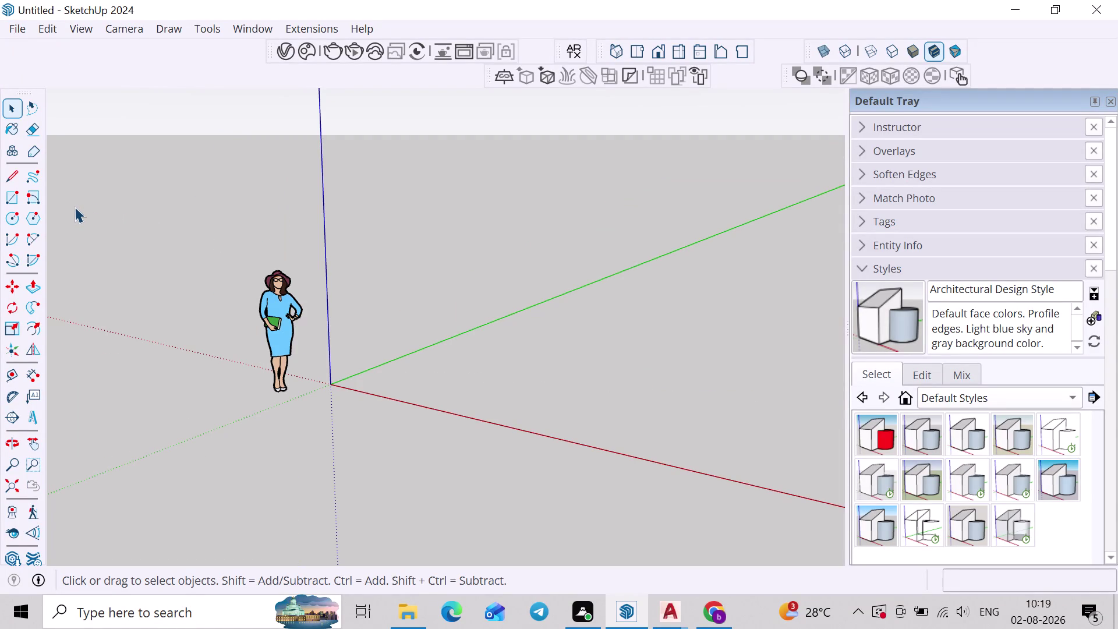
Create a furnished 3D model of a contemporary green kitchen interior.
Open the File > Import browser, showing the Downloads folder.
click(4, 32)
click(7, 29)
click(79, 270)
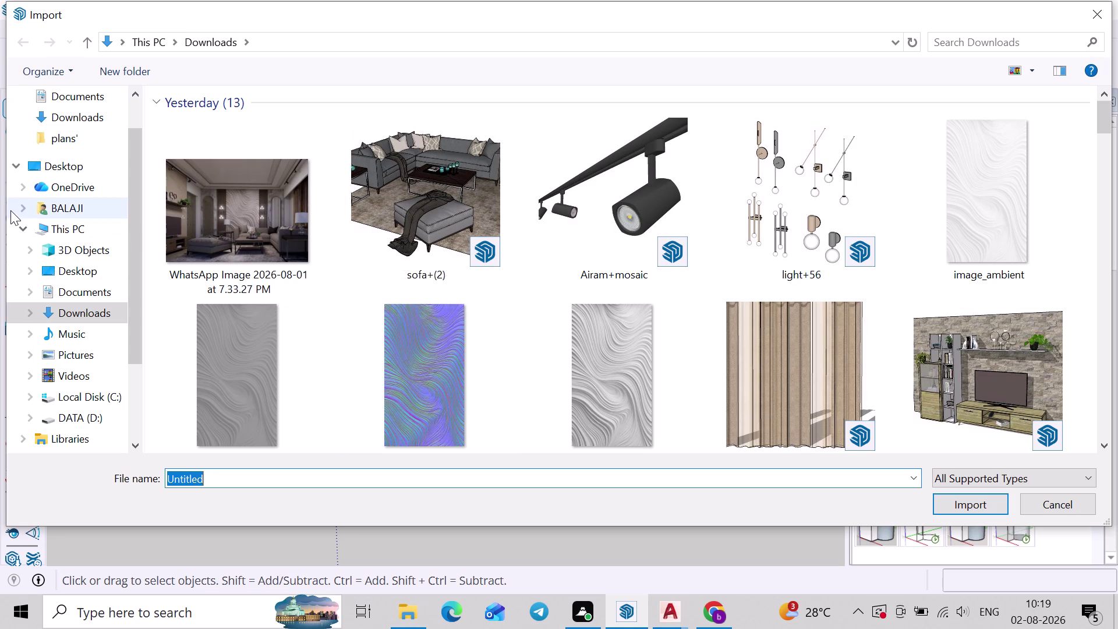
Import 'kitchen mm(for students)' from Quick access recent files (312 lines, 26 circles, 18 polylines).
click(83, 166)
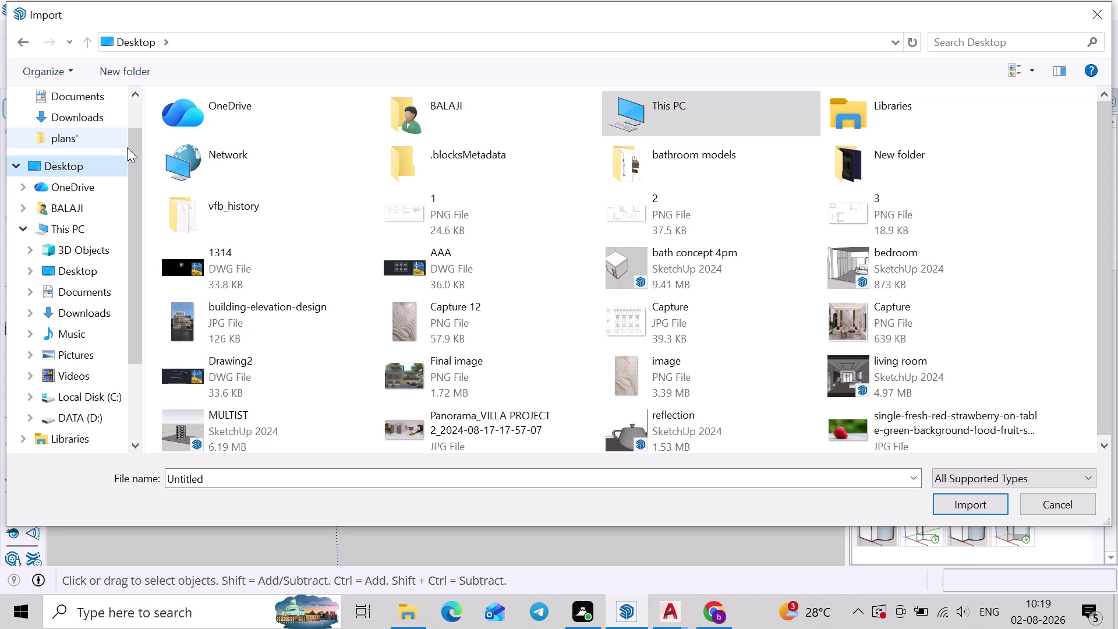
scroll(up, 3)
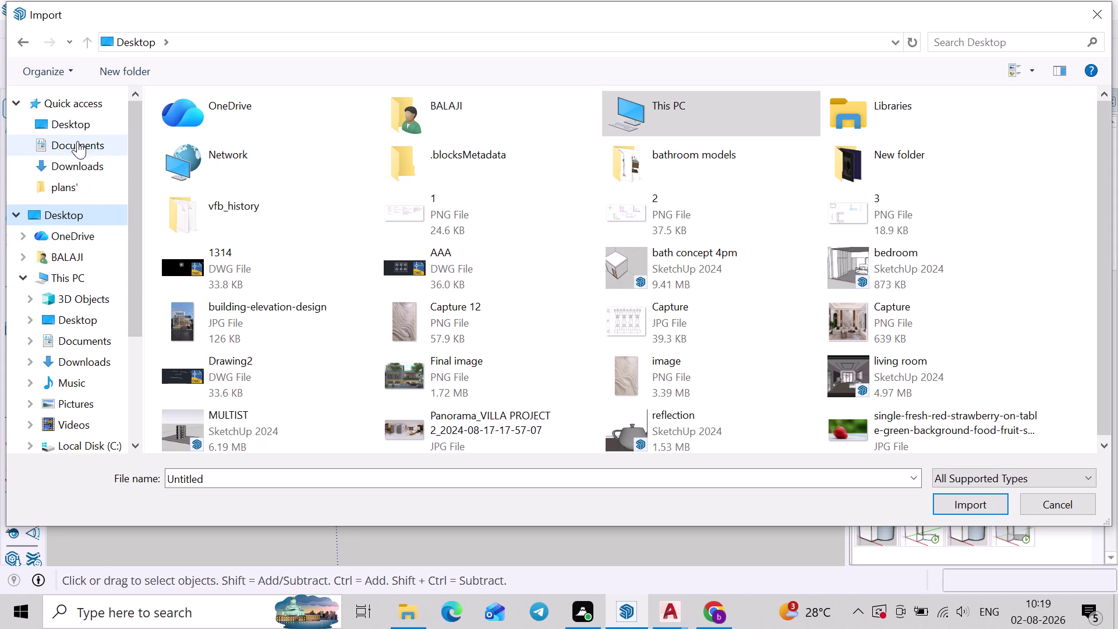
click(96, 114)
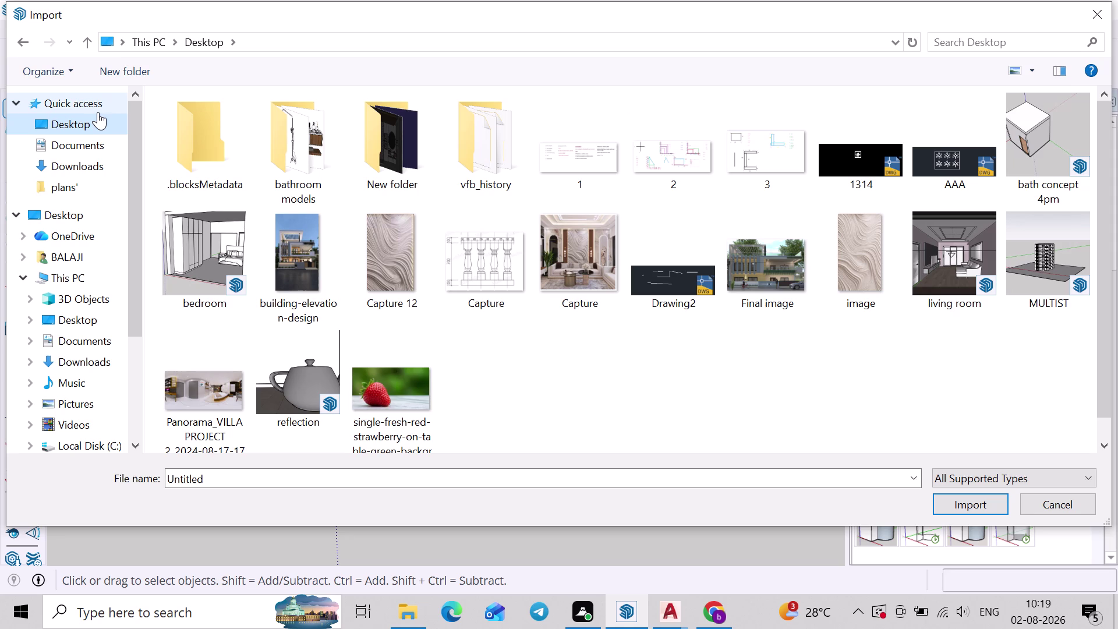
double_click(99, 108)
click(343, 227)
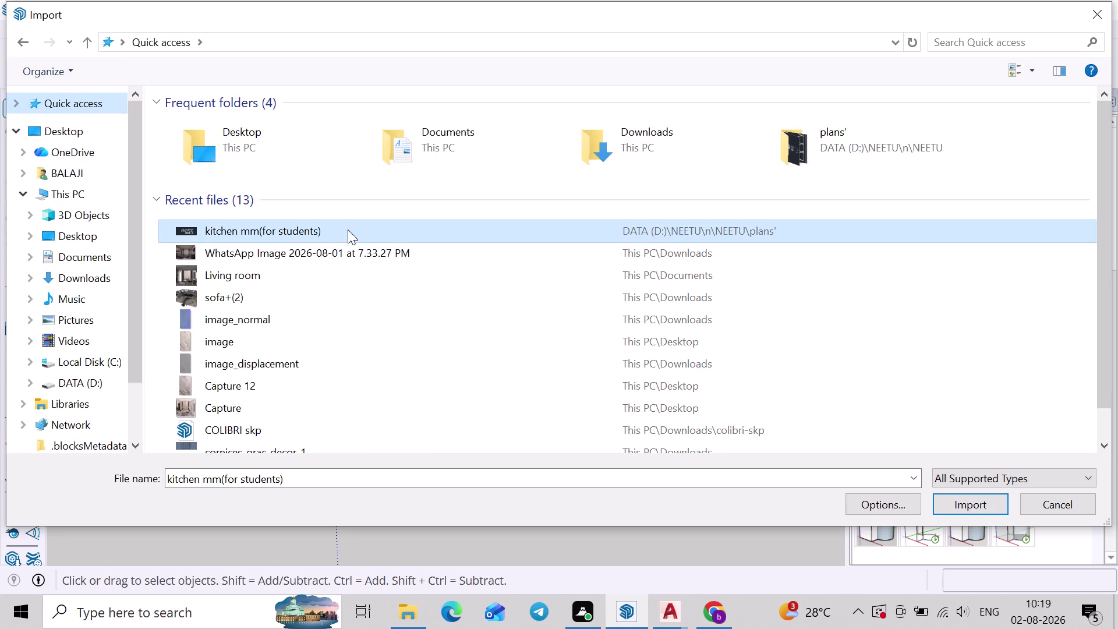
click(962, 493)
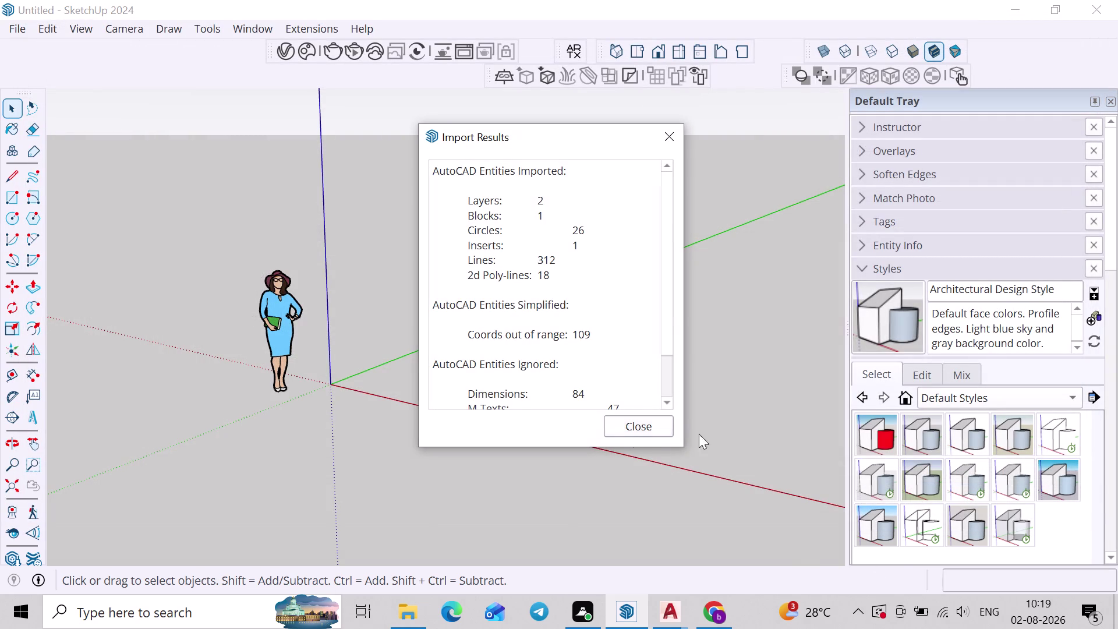
Close the import results and orbit around the imported kitchen plans.
click(642, 428)
scroll(down, 3)
middle_drag(456, 374, 580, 549)
scroll(up, 3)
scroll(down, 3)
middle_drag(121, 266, 69, 259)
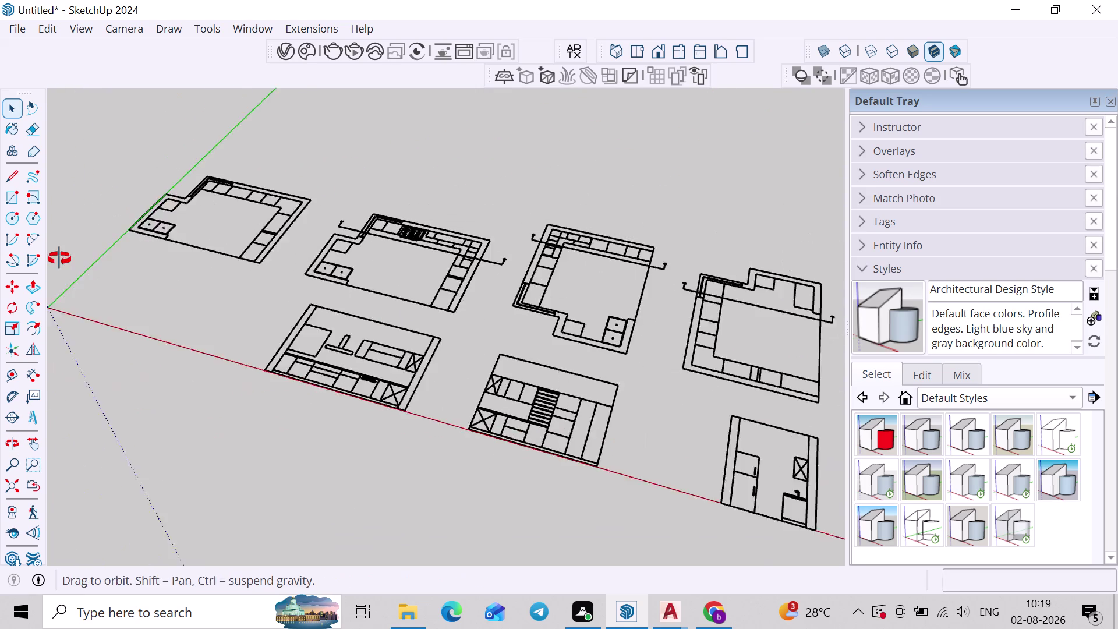
middle_drag(69, 259, 2, 252)
scroll(up, 3)
scroll(down, 3)
middle_drag(164, 243, 243, 229)
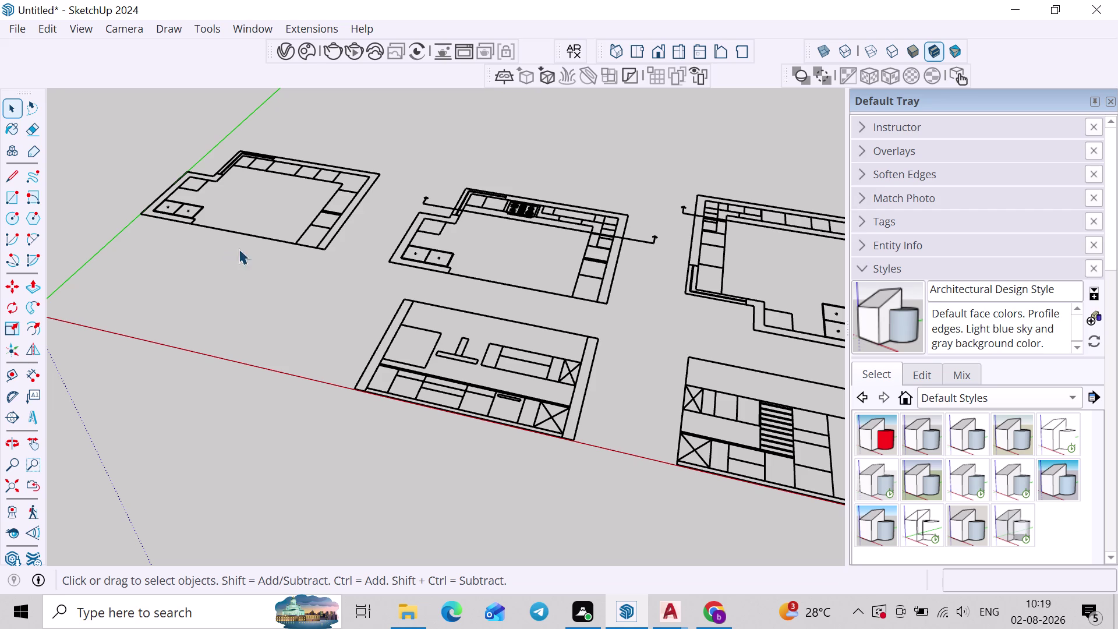
Pan and zoom along the row of kitchen plans, then bring up AutoCAD.
scroll(down, 3)
scroll(up, 3)
middle_drag(326, 296, 485, 294)
scroll(down, 3)
middle_drag(349, 348, 374, 331)
scroll(up, 3)
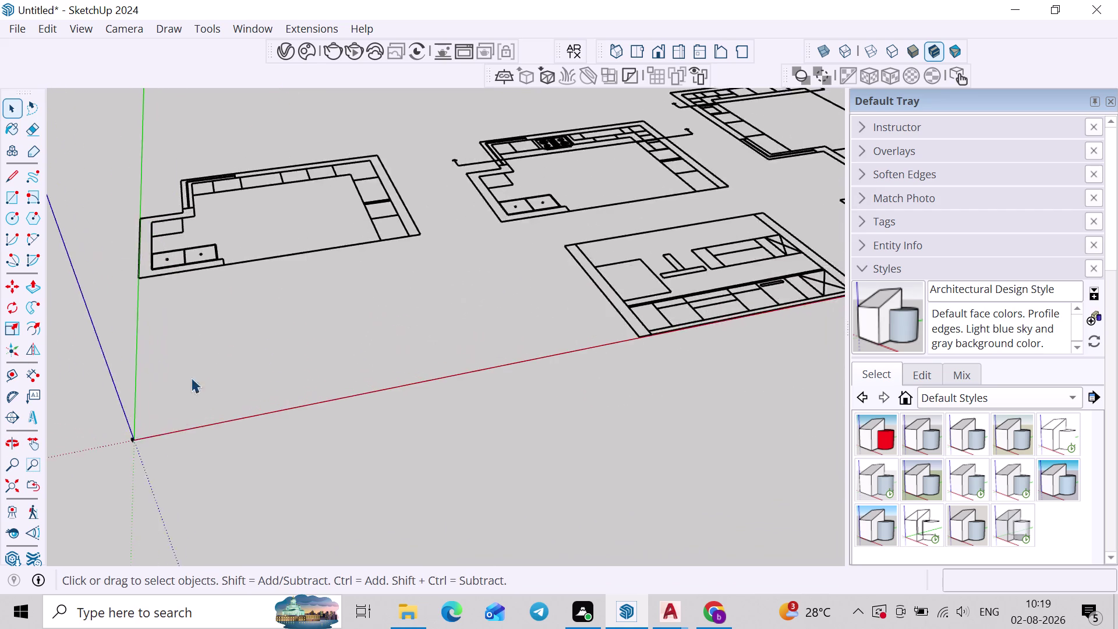
scroll(up, 3)
scroll(down, 3)
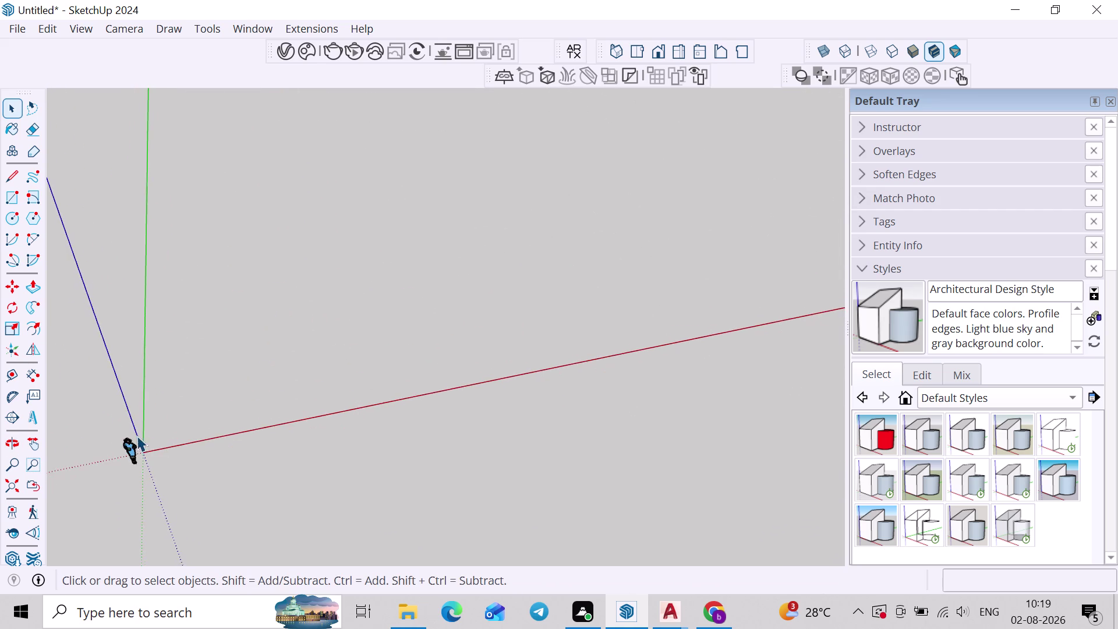
scroll(down, 3)
scroll(up, 3)
scroll(down, 3)
middle_drag(420, 421, 160, 416)
scroll(down, 3)
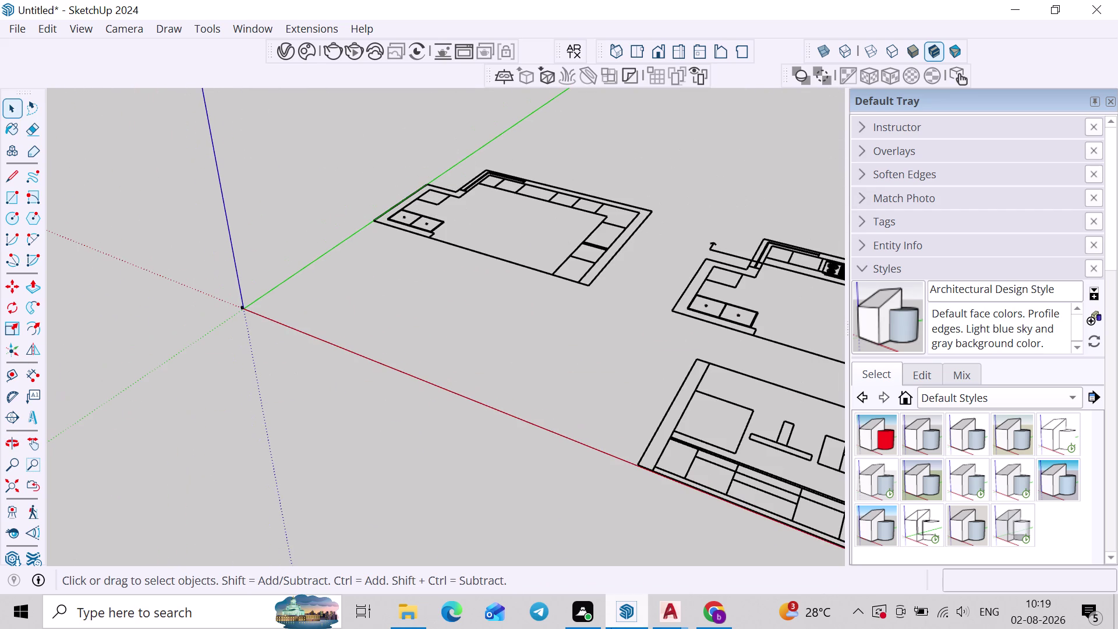
click(663, 612)
Maximize AutoCAD and view the plan in the kitchen mm(for students) drawing tab.
click(577, 544)
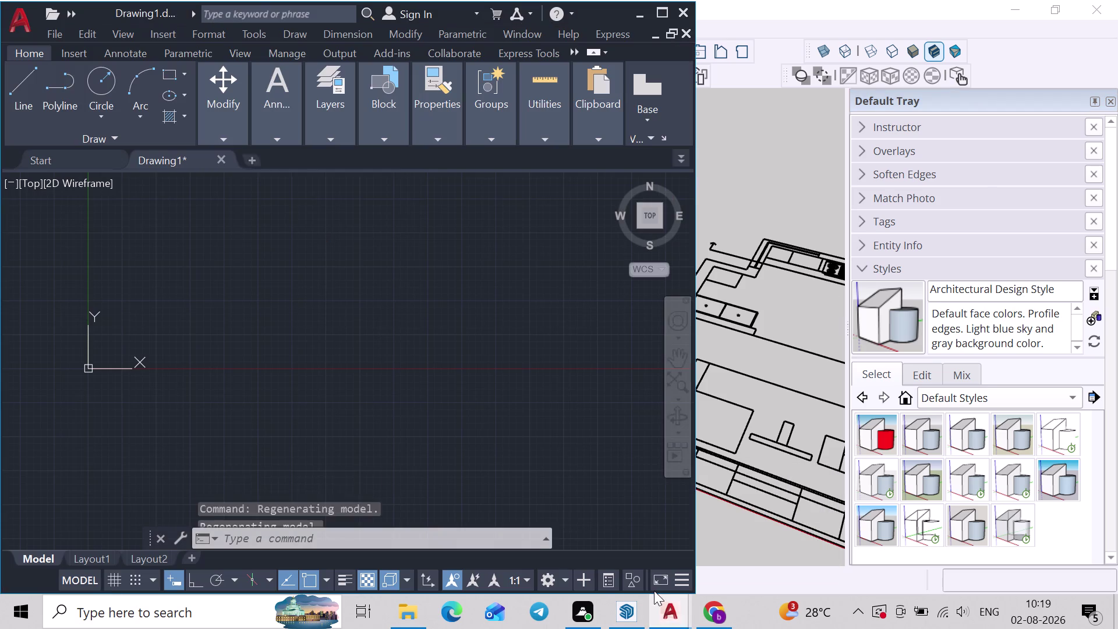
click(661, 15)
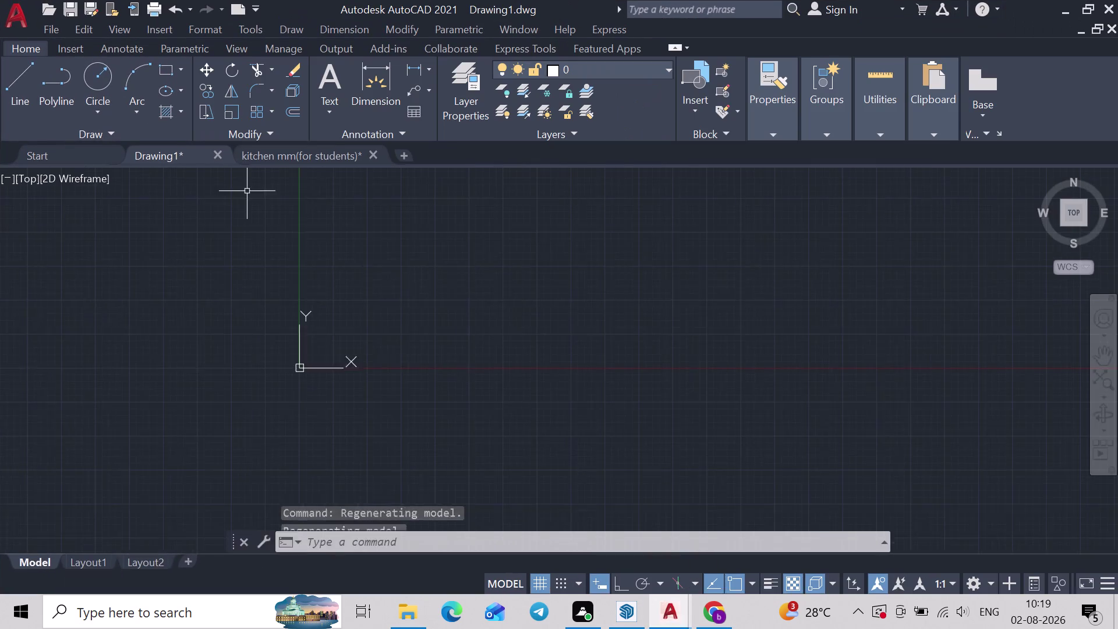
click(335, 150)
scroll(down, 3)
scroll(up, 3)
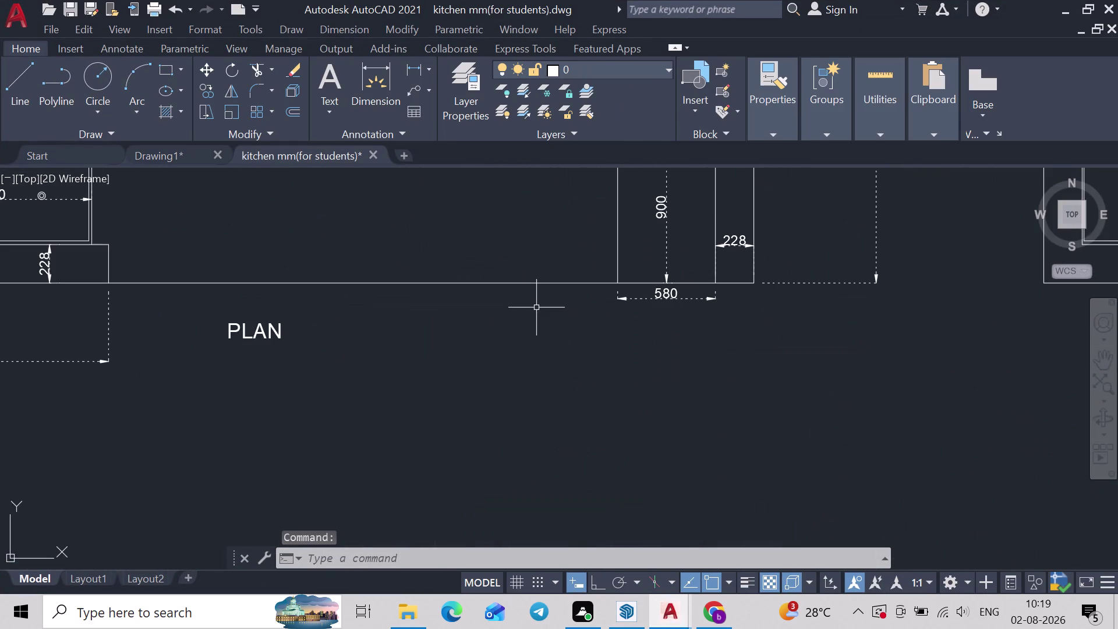
middle_drag(556, 316, 686, 371)
Switch back to SketchUp and orbit the imported kitchen plan.
key(alt+Tab)
key(alt+Tab)
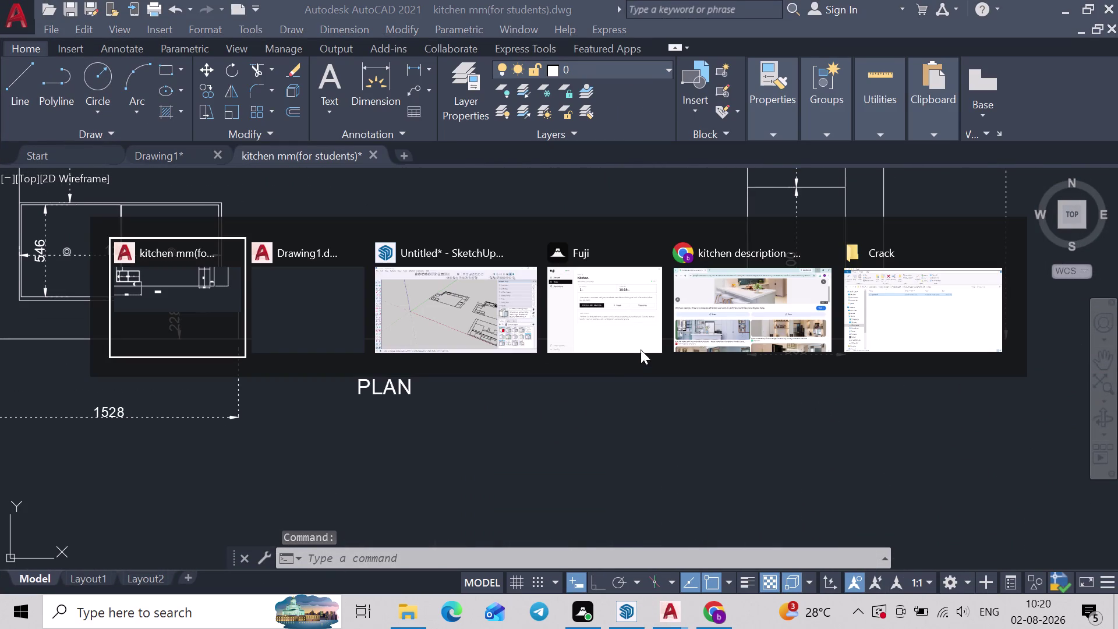
click(472, 312)
middle_drag(430, 349, 540, 272)
Orbit and pan around the first imported kitchen plan.
scroll(up, 3)
scroll(up, 3)
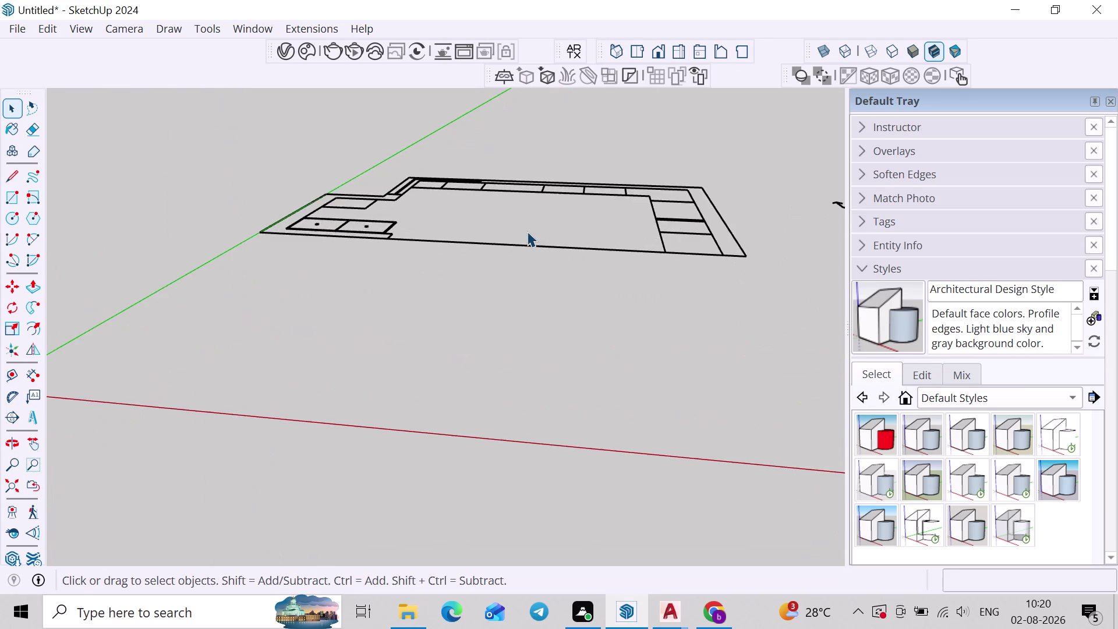
middle_drag(527, 231, 424, 349)
scroll(down, 3)
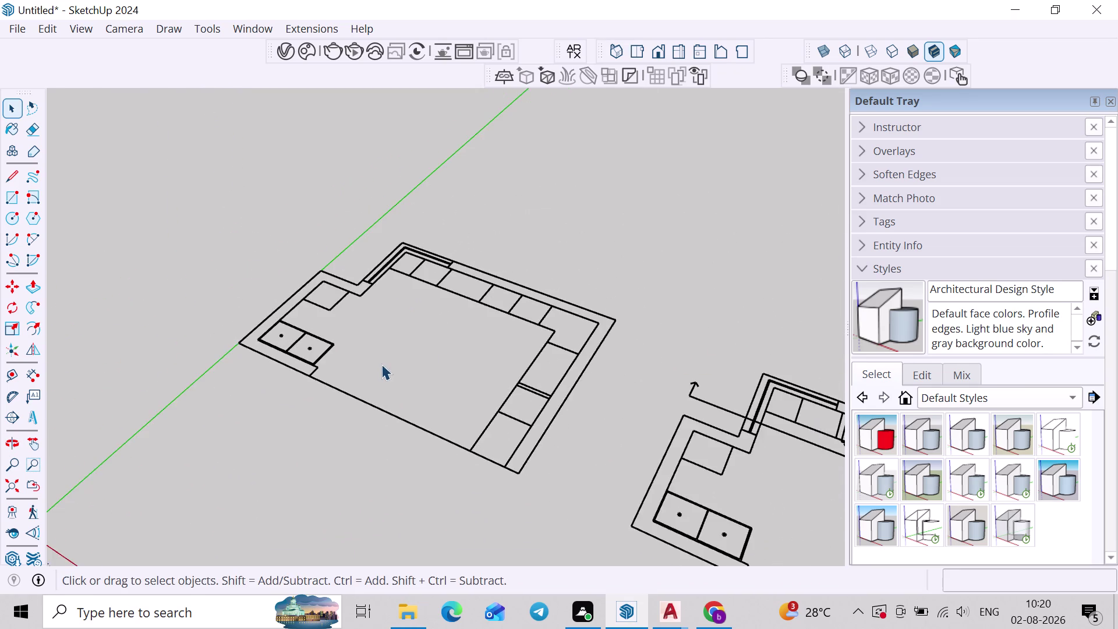
scroll(down, 3)
middle_drag(411, 374, 567, 288)
Zoom out, drag-select the imported kitchen linework and hit Delete.
scroll(up, 3)
scroll(up, 3)
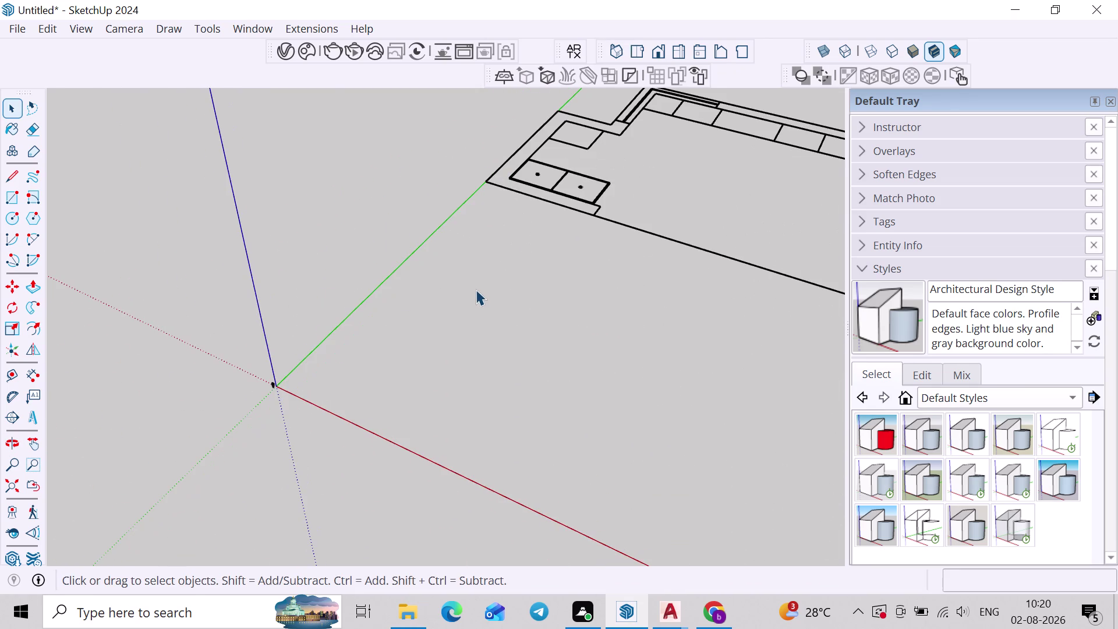
scroll(down, 3)
scroll(down, 3)
drag(666, 265, 612, 293)
scroll(down, 3)
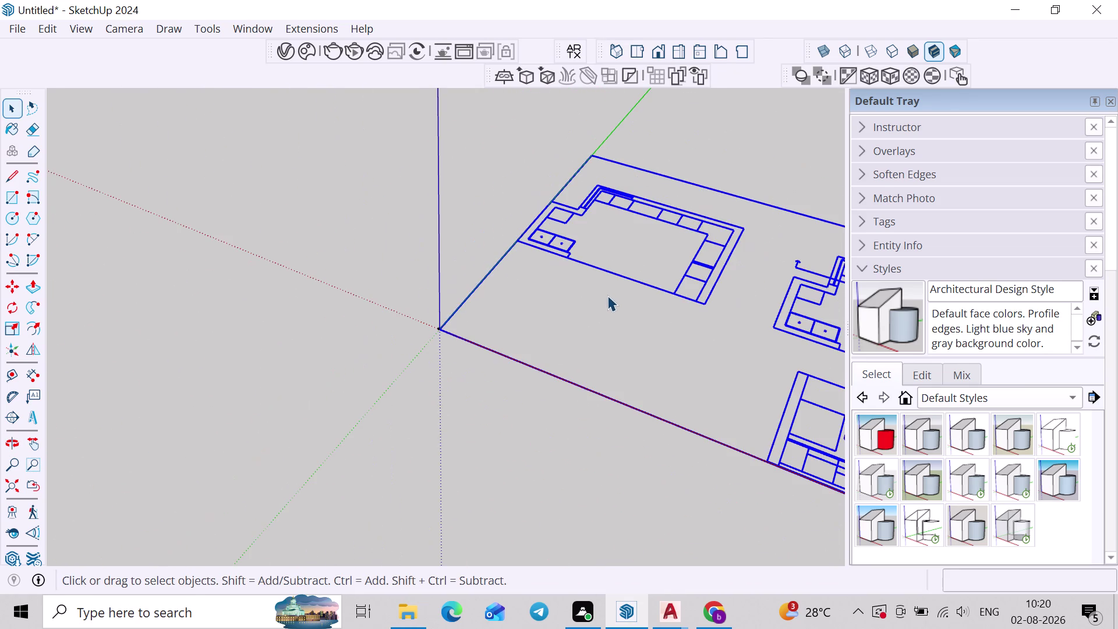
key(Delete)
Back in AutoCAD, confirm millimetre drawing units via UN.
key(alt+Tab)
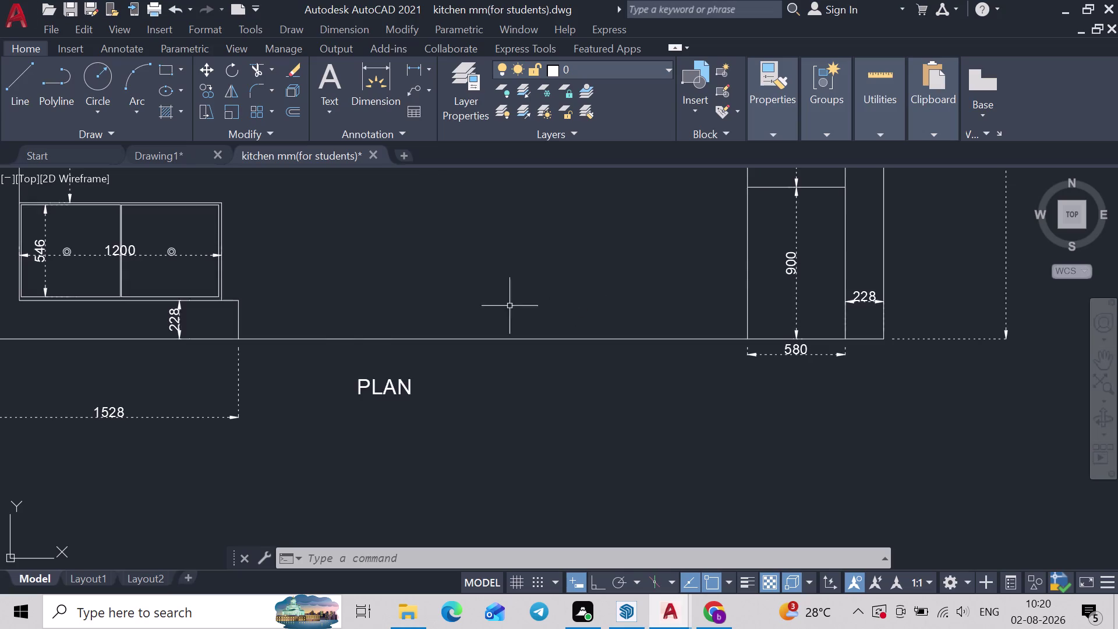
scroll(up, 3)
scroll(down, 3)
key(u)
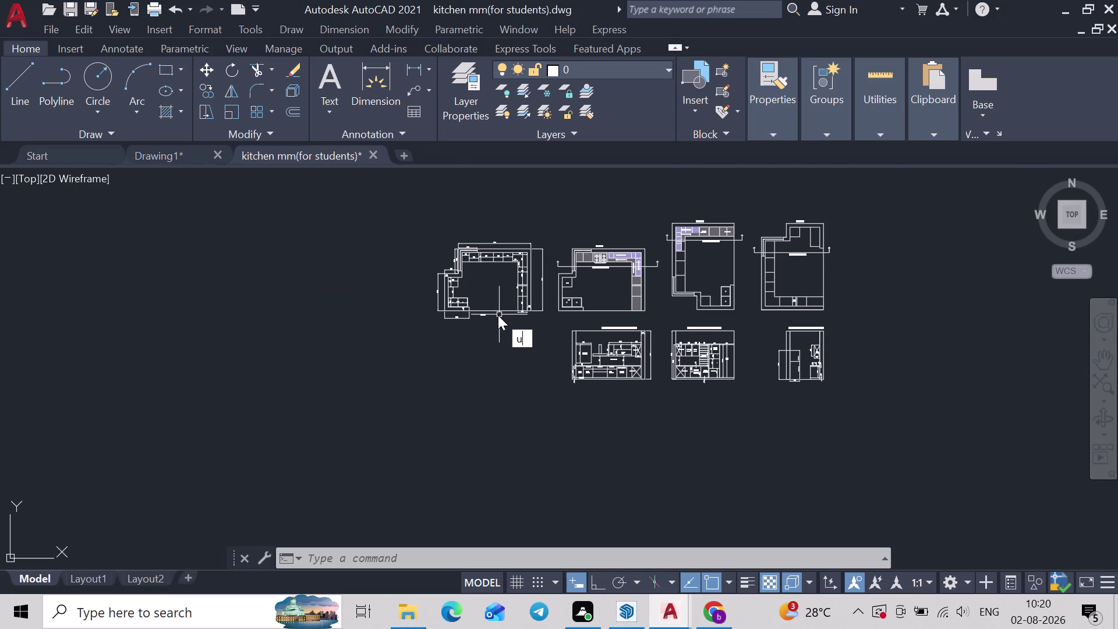
text(n)
key(space)
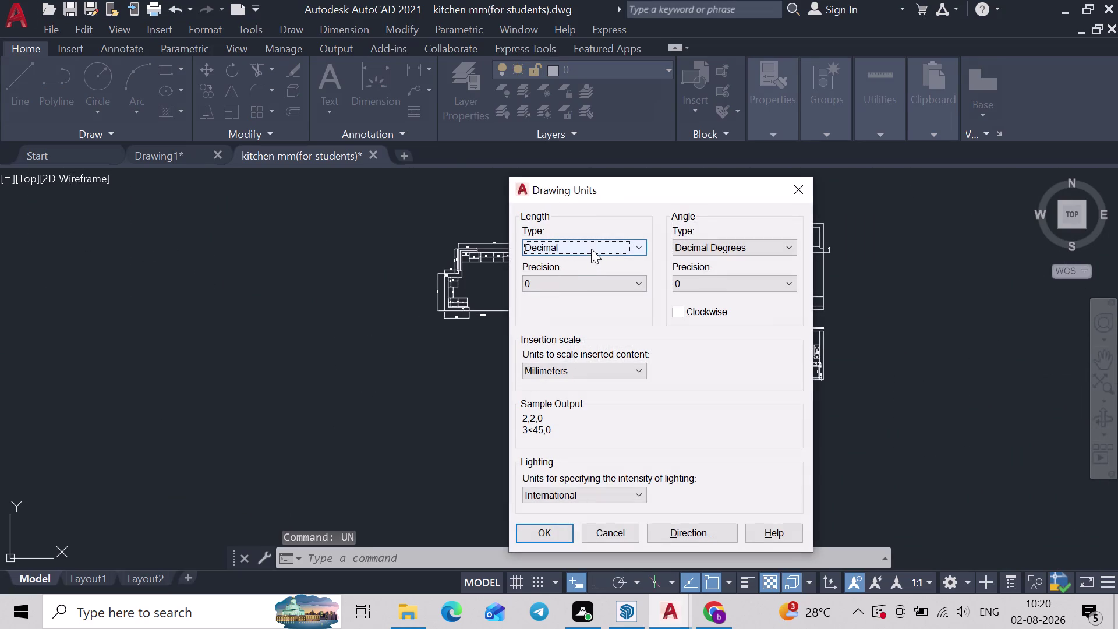
click(527, 533)
Save the kitchen drawing with Ctrl+S.
middle_drag(571, 380, 556, 329)
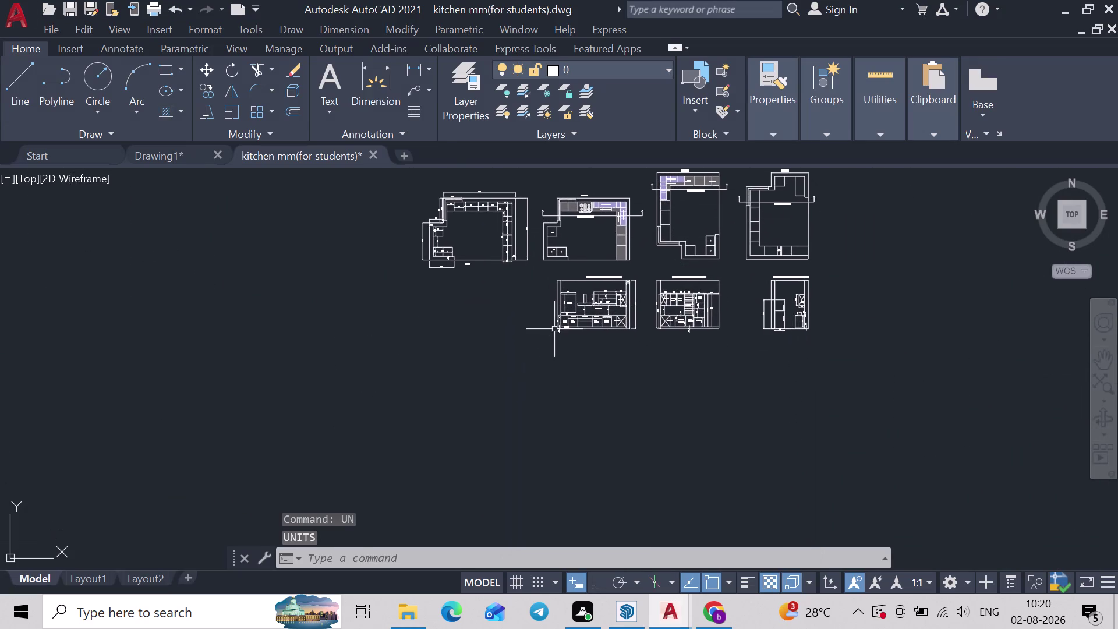
key(ctrl+s)
click(624, 594)
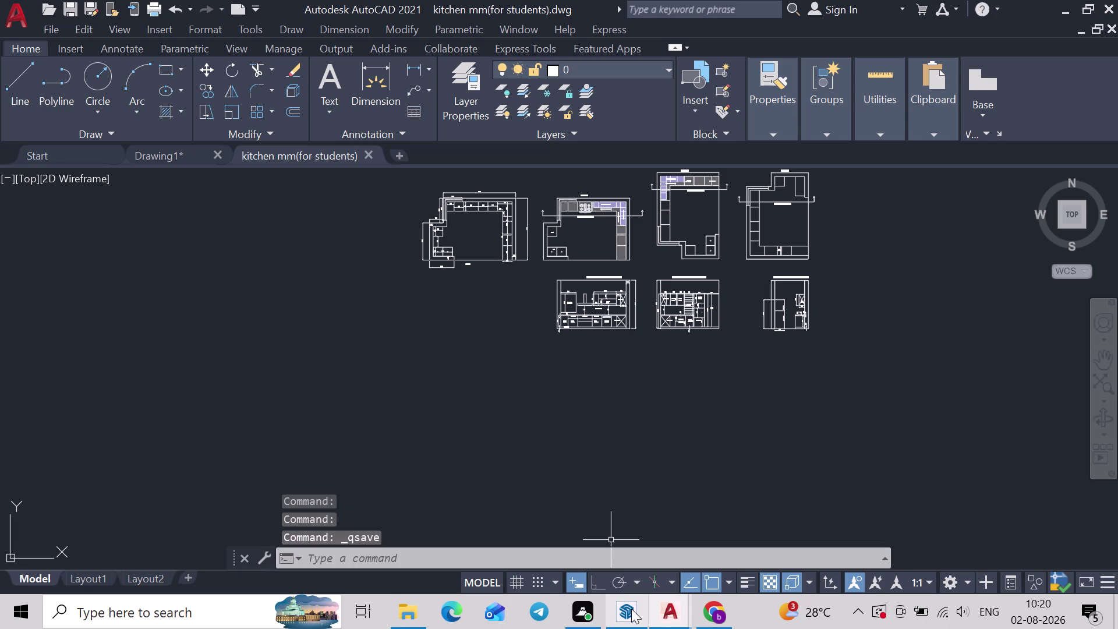
click(632, 609)
key(alt+Tab)
Window-select all kitchen plans and copy the 466 objects to the clipboard.
scroll(down, 3)
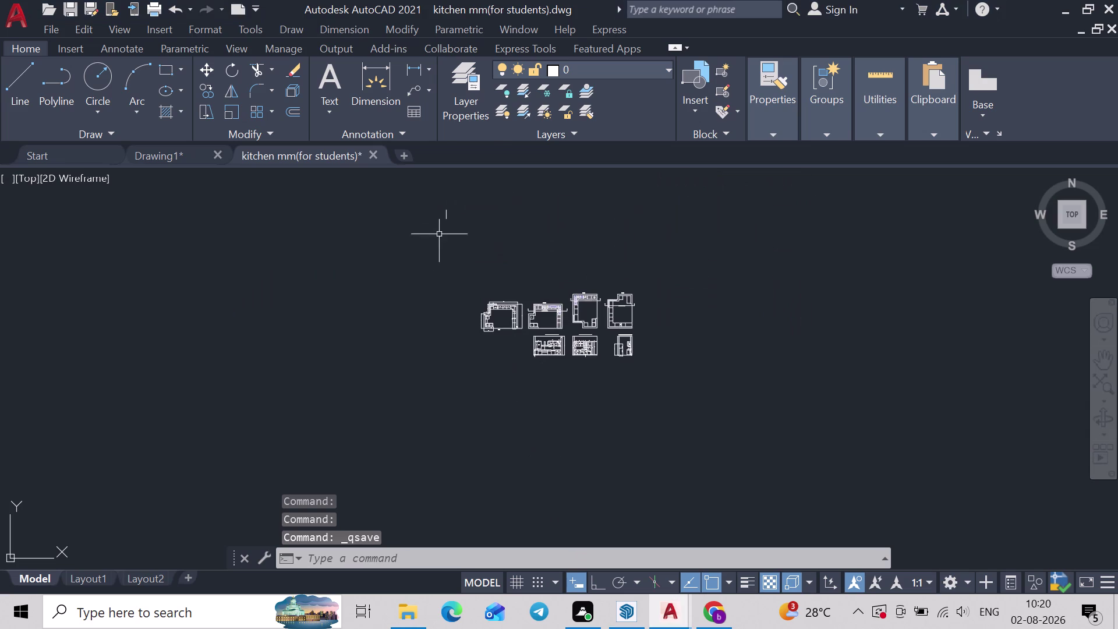
click(429, 229)
click(793, 455)
key(ctrl+c)
key(alt+Tab)
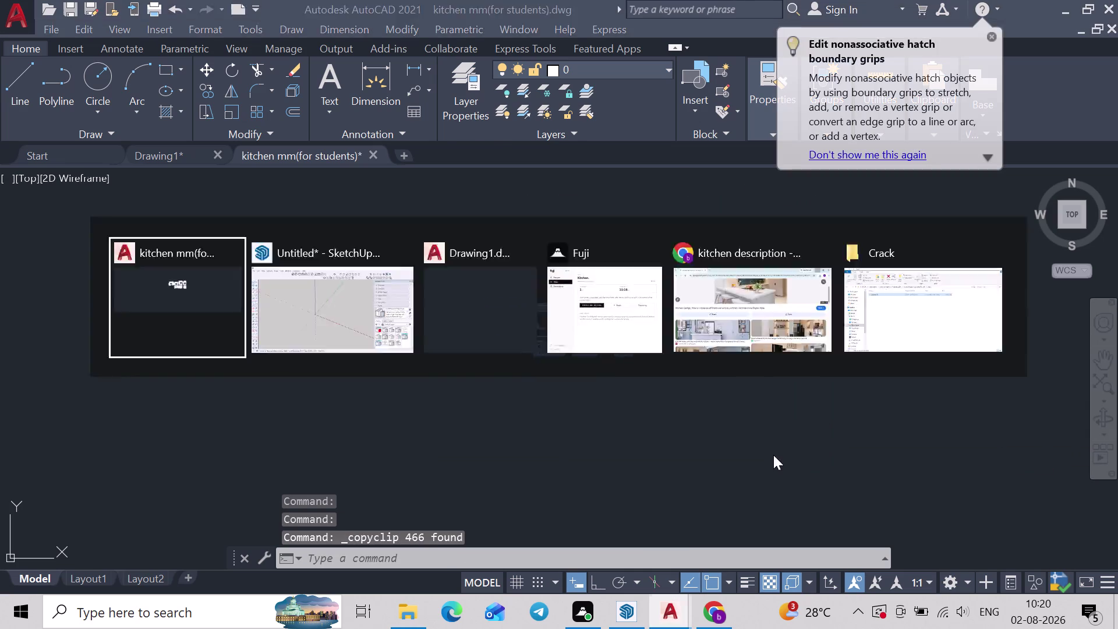
key(alt+Tab)
click(345, 297)
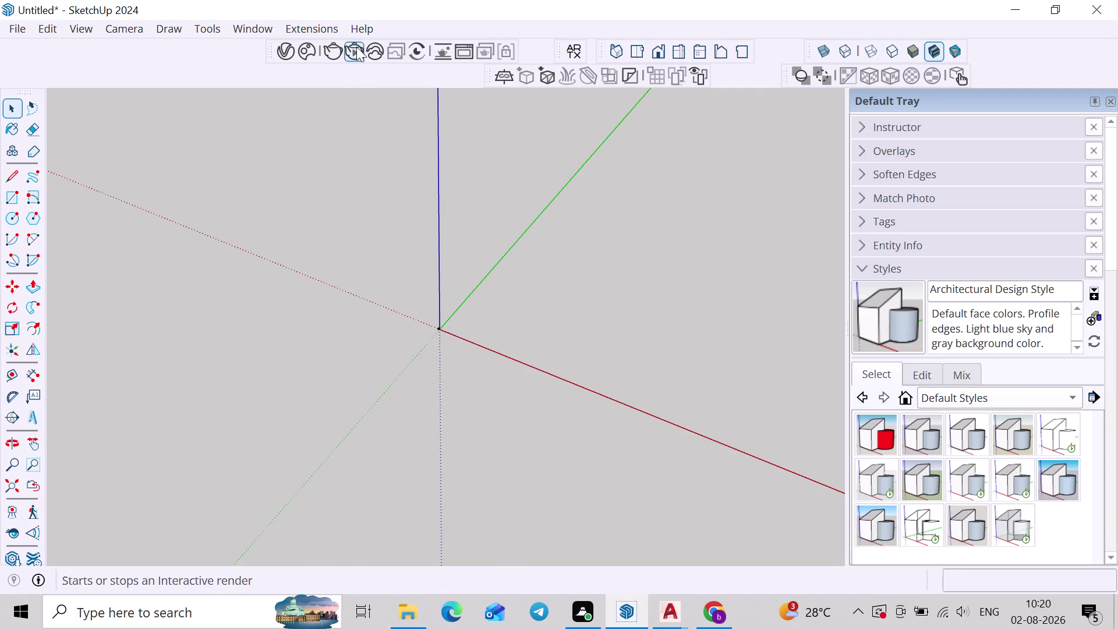
click(244, 27)
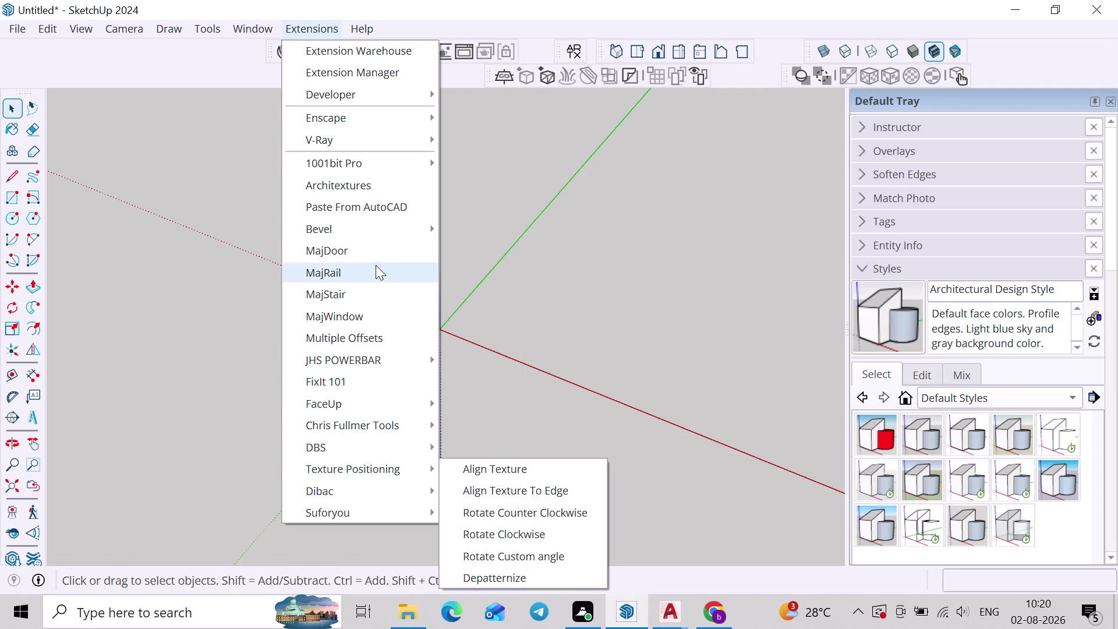
click(386, 215)
scroll(down, 3)
middle_drag(503, 376, 783, 251)
middle_drag(690, 209, 343, 247)
scroll(up, 3)
middle_drag(384, 238, 389, 283)
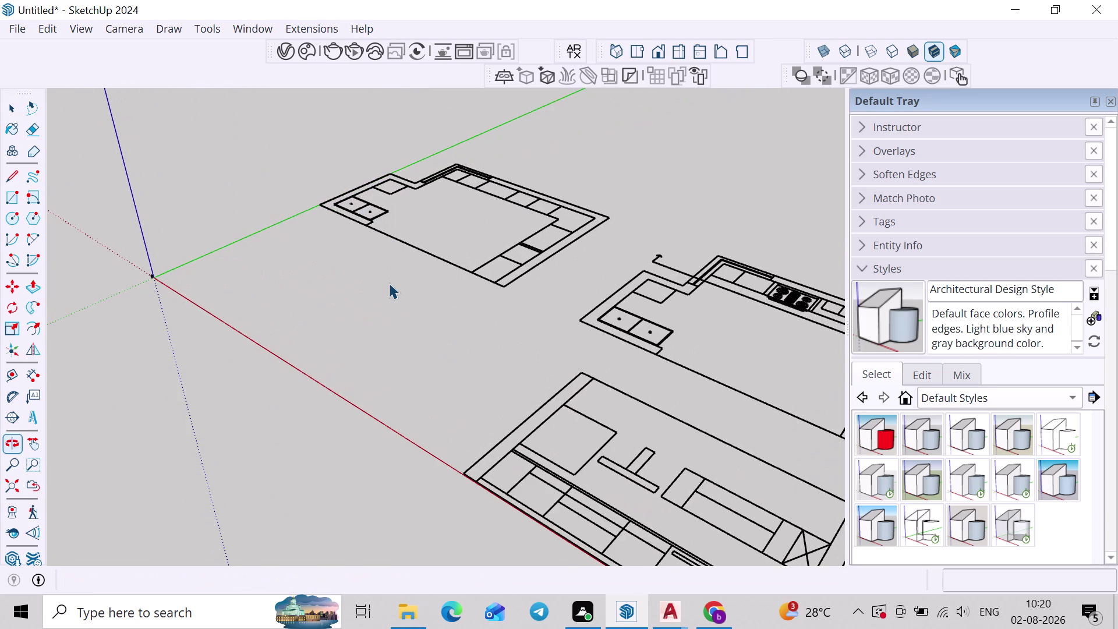
scroll(up, 3)
key(ctrl+z)
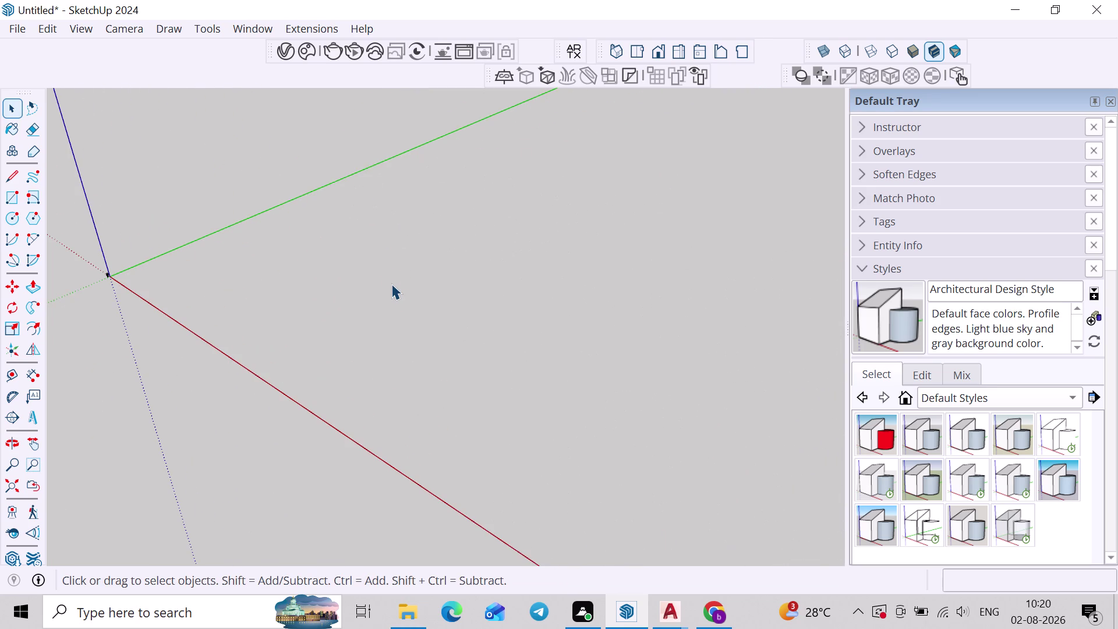
scroll(down, 3)
key(space)
scroll(up, 3)
middle_drag(432, 389, 555, 375)
scroll(up, 3)
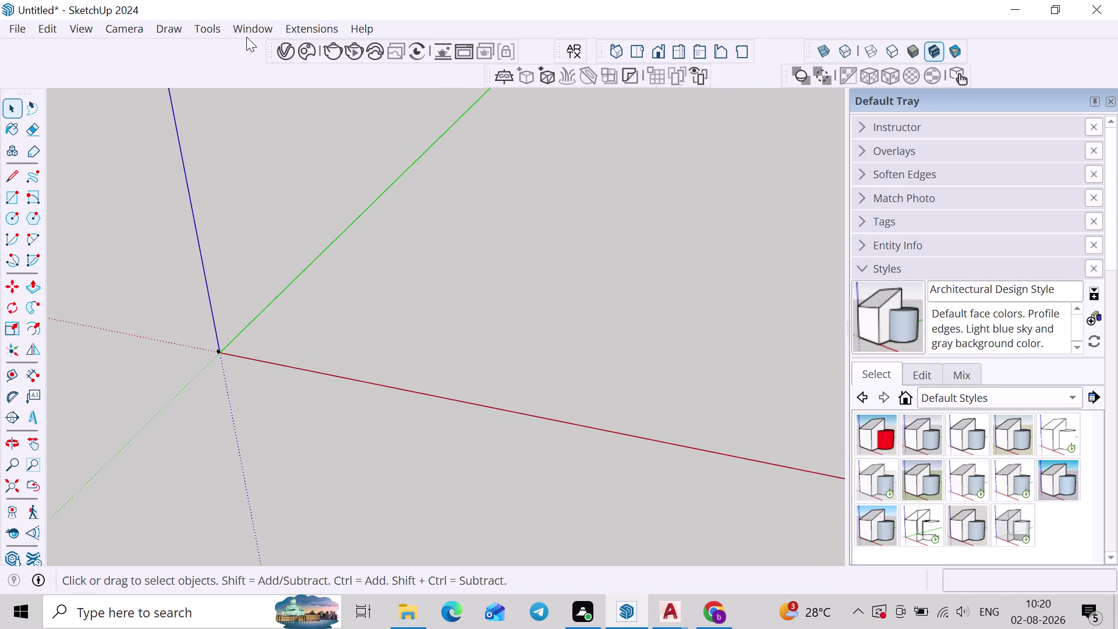
Check the Model Info units (architectural inches) and close the dialog.
click(246, 37)
click(264, 116)
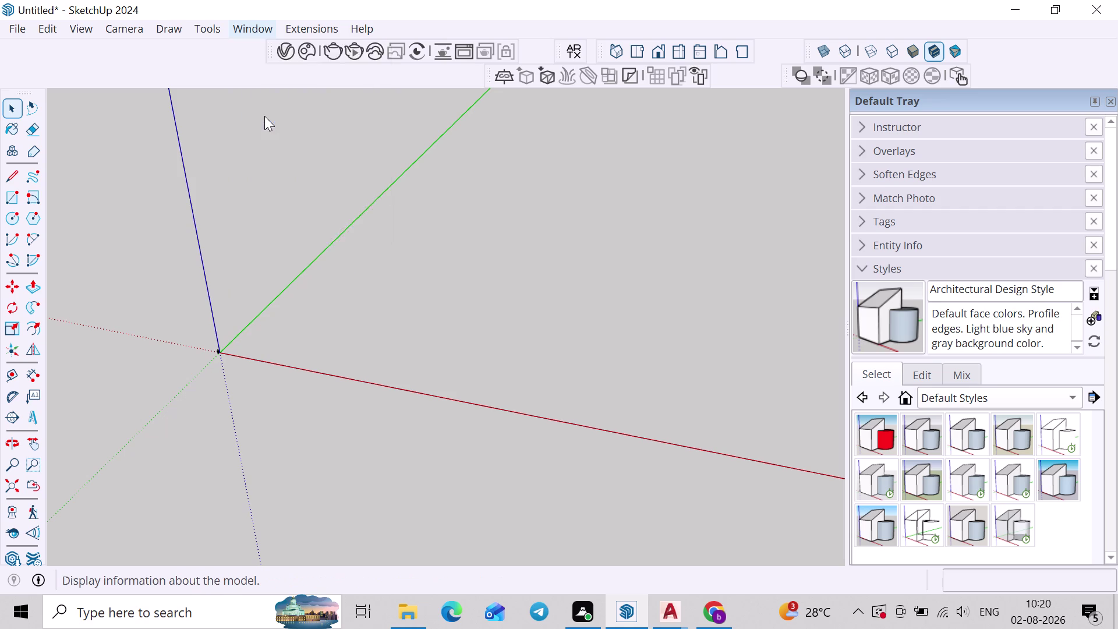
click(280, 227)
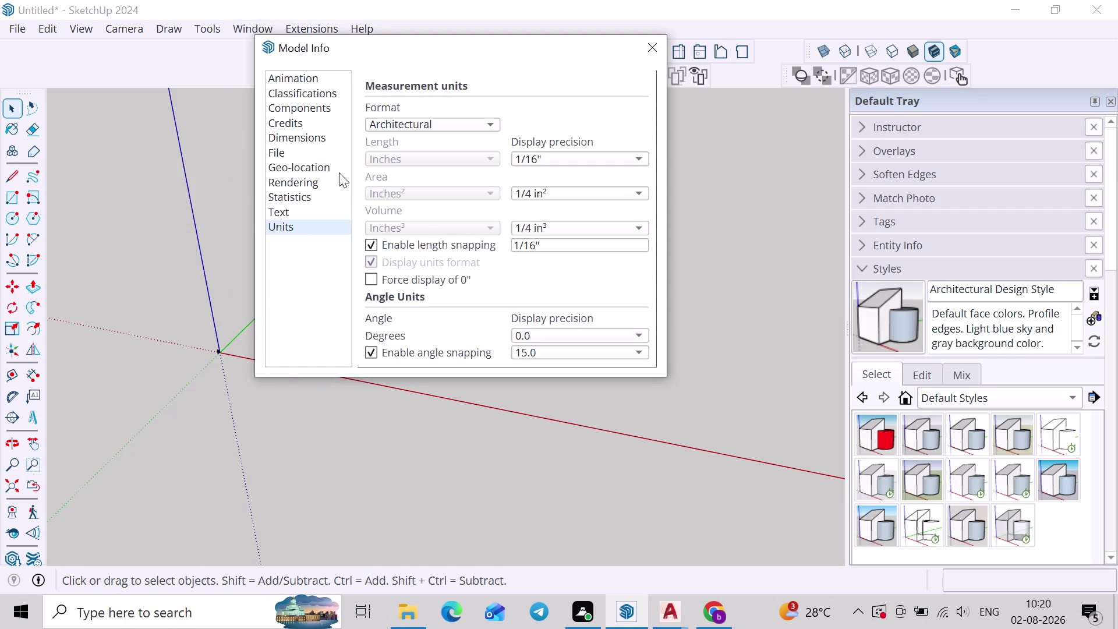
click(642, 41)
click(593, 420)
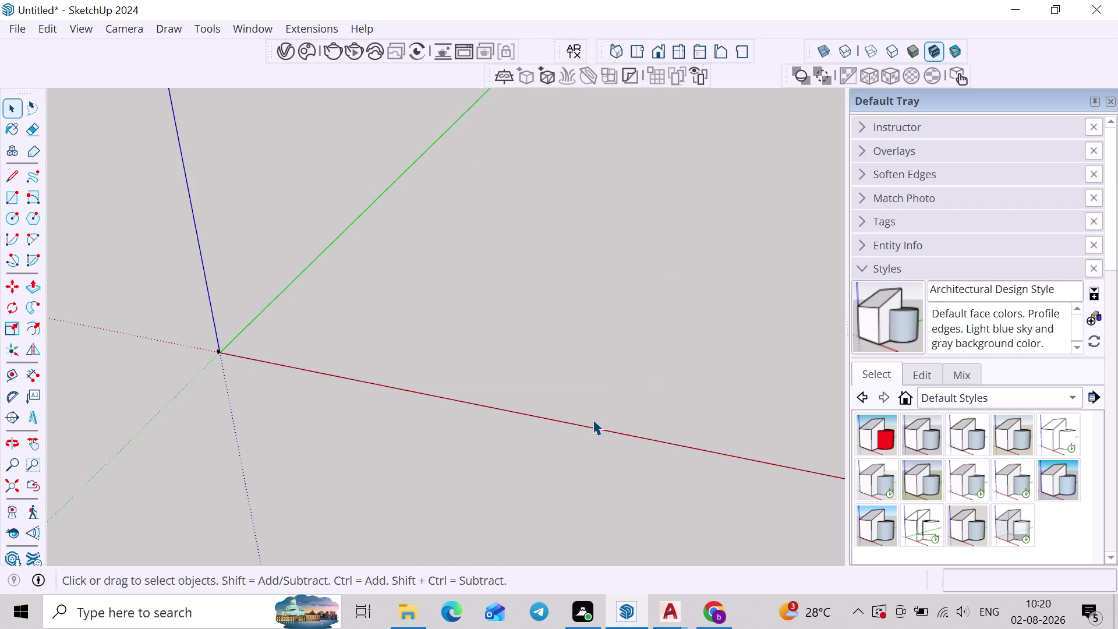
key(alt+Tab)
click(249, 212)
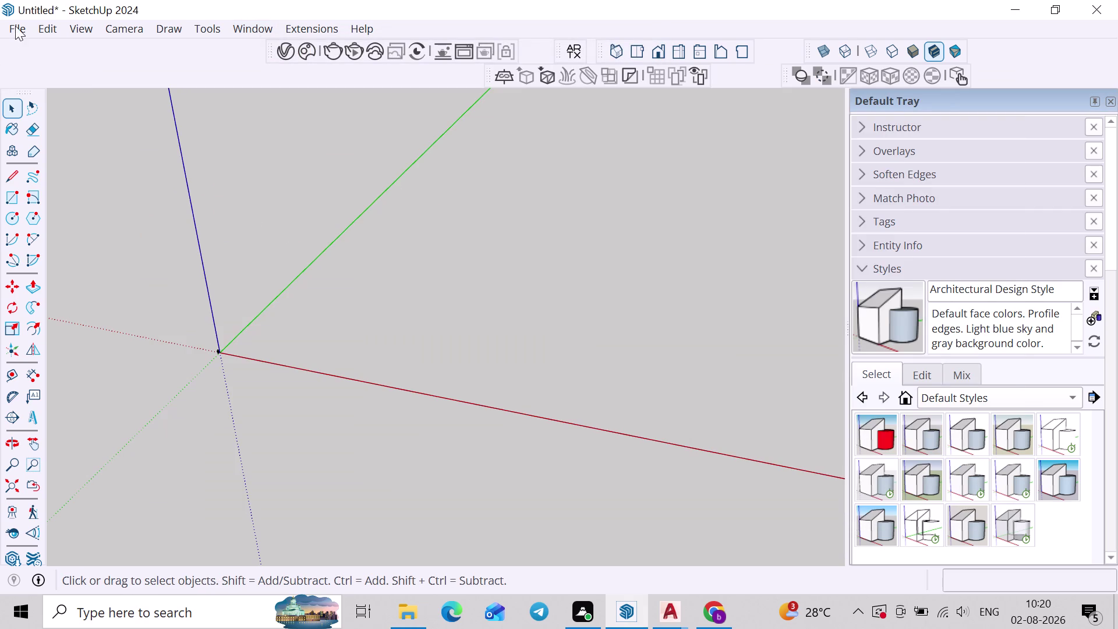
Start a new blank model, discarding the unsaved one, and try pasting with Ctrl+V.
click(31, 34)
click(23, 32)
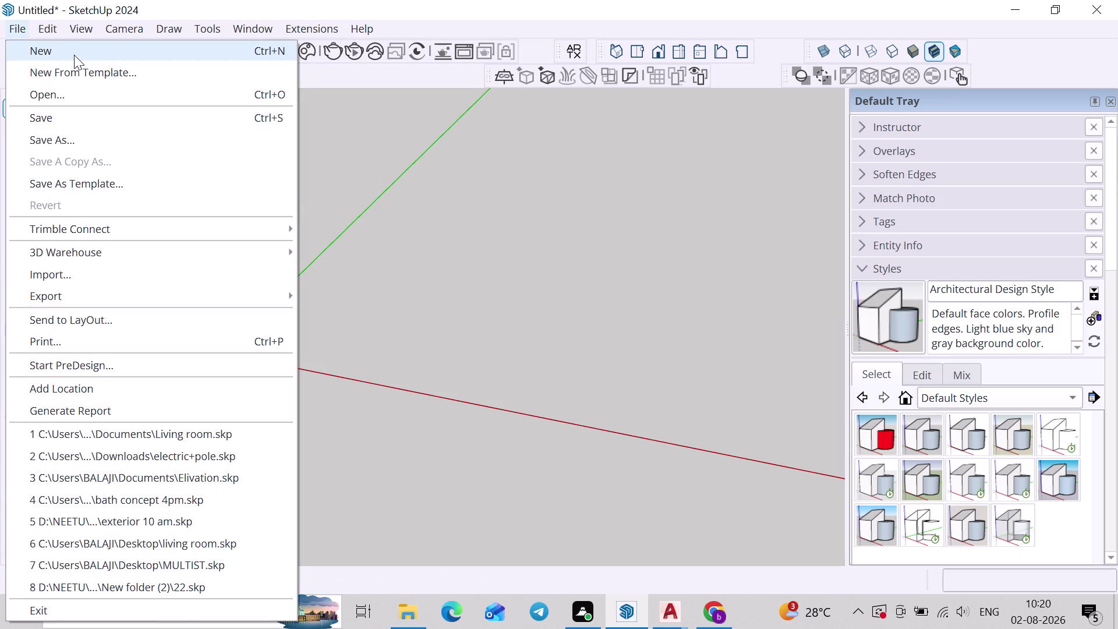
click(74, 54)
click(532, 320)
scroll(up, 3)
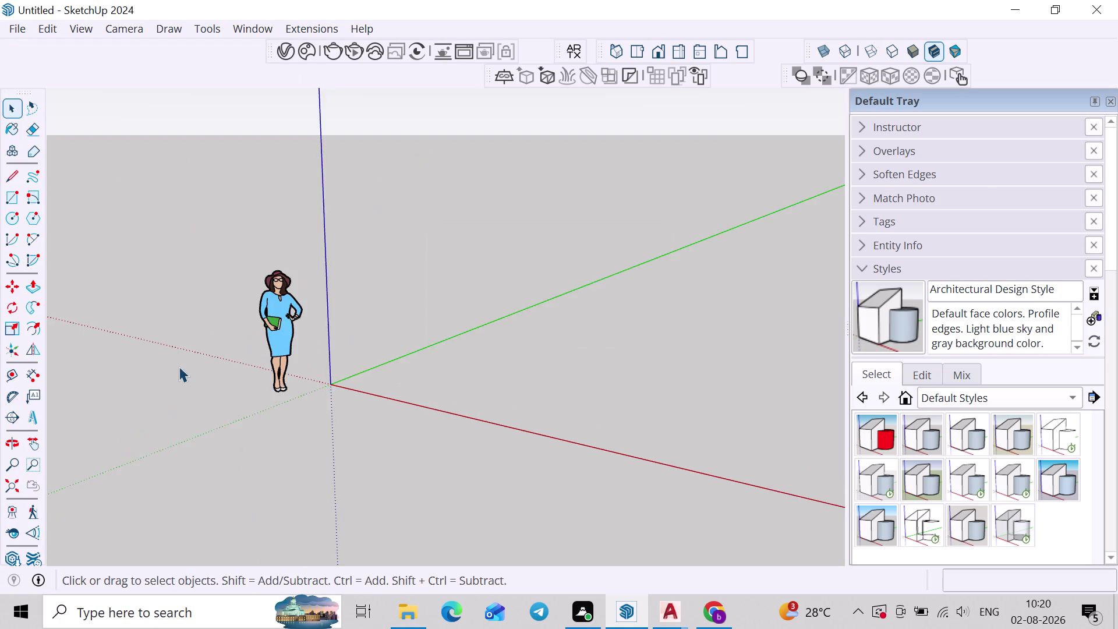
scroll(up, 3)
scroll(down, 3)
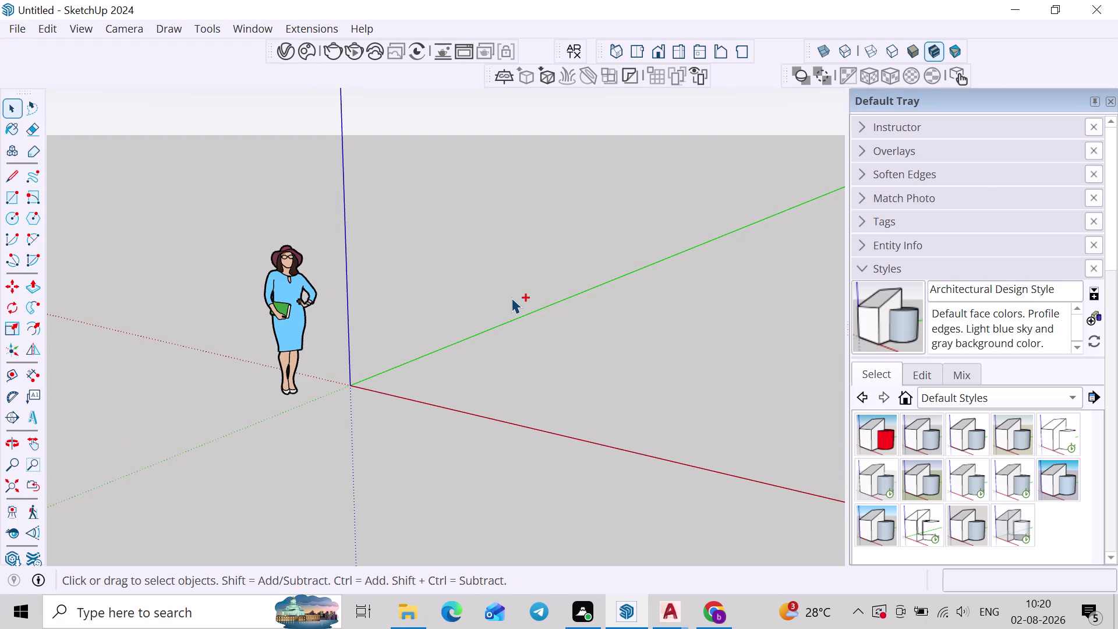
key(ctrl+v)
click(296, 21)
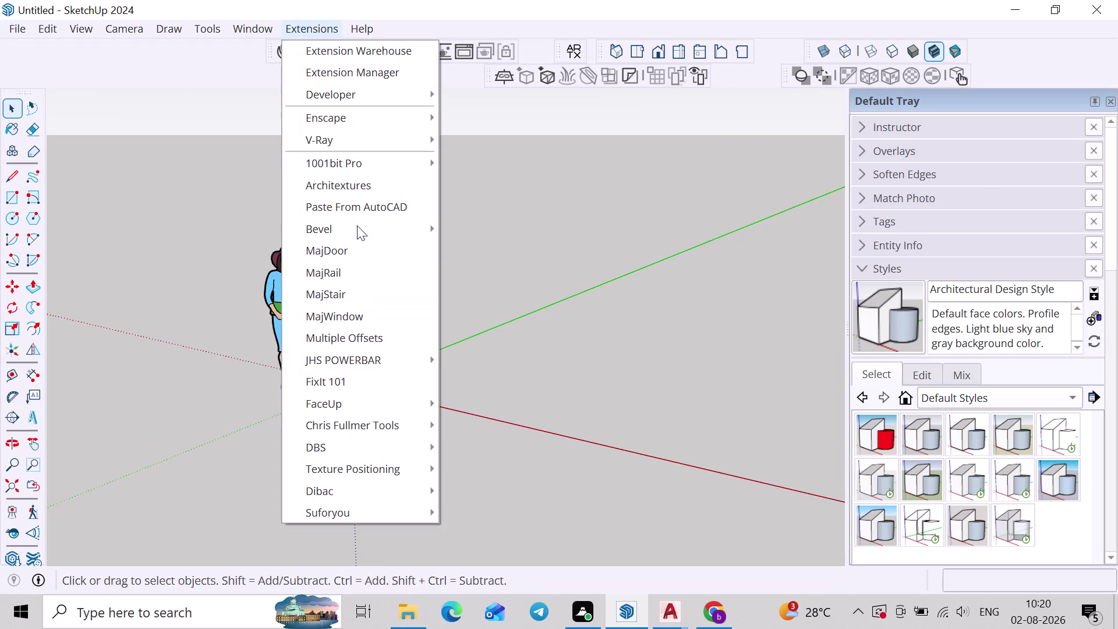